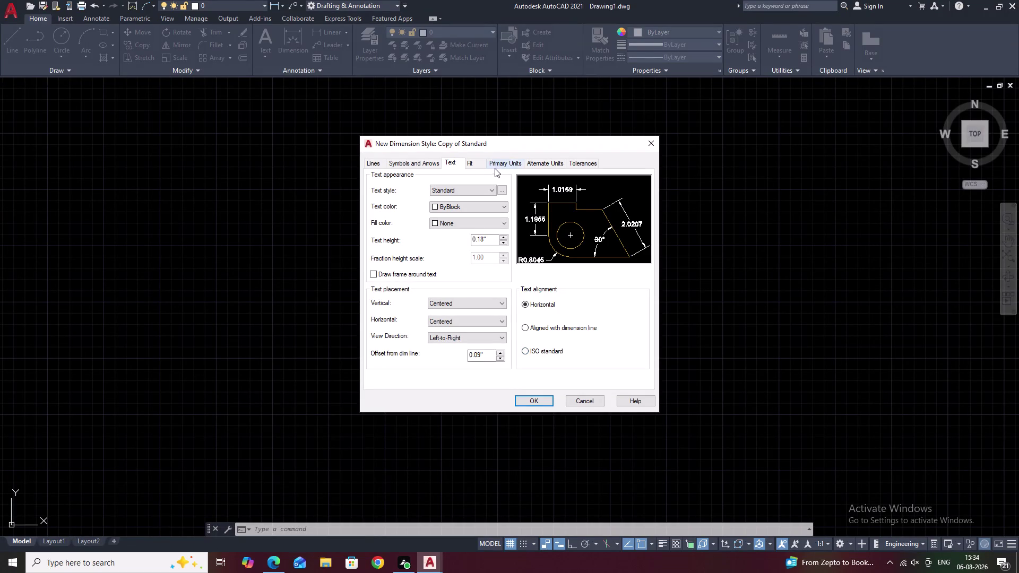
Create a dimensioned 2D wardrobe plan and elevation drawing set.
Review the Primary Units precision choices and leave the precision unchanged.
click(498, 164)
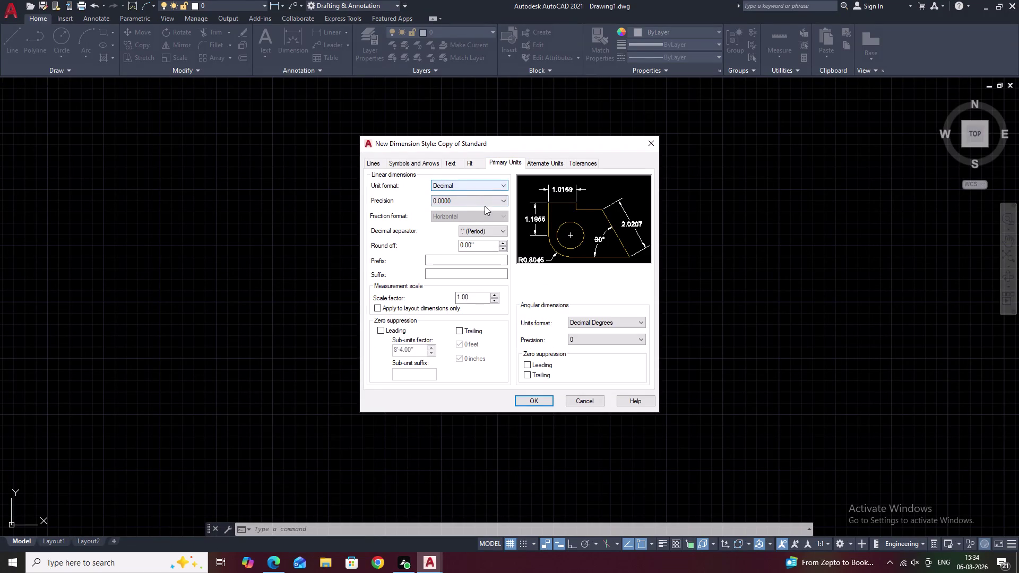
click(448, 200)
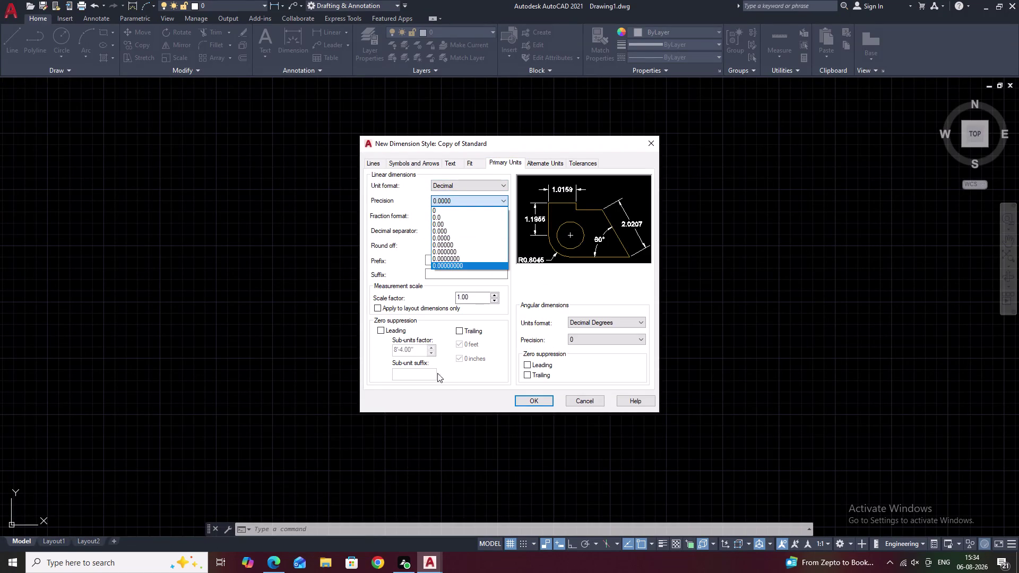
click(470, 370)
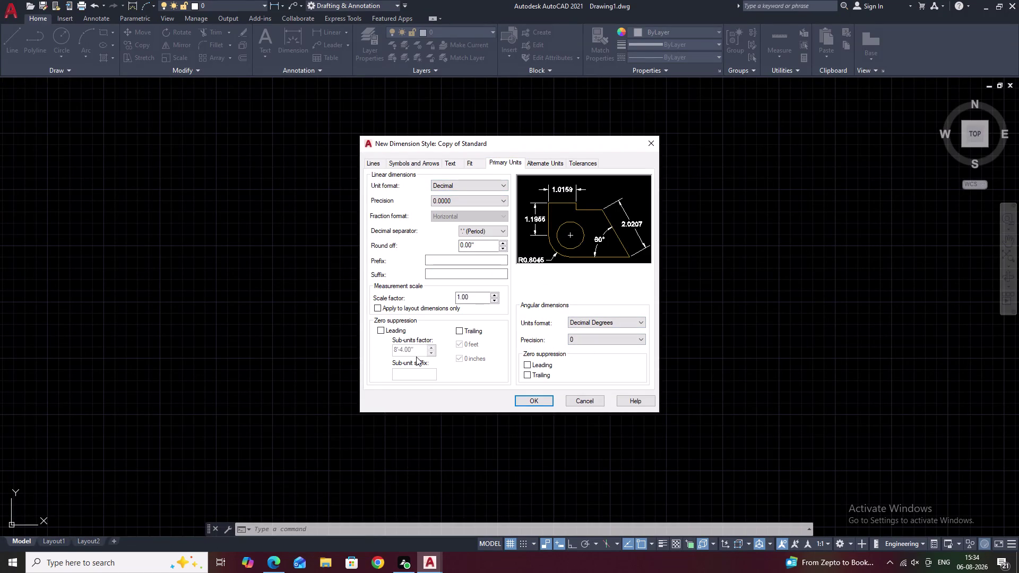
Set the dimension break size on Symbols and Arrows to 0.
click(408, 162)
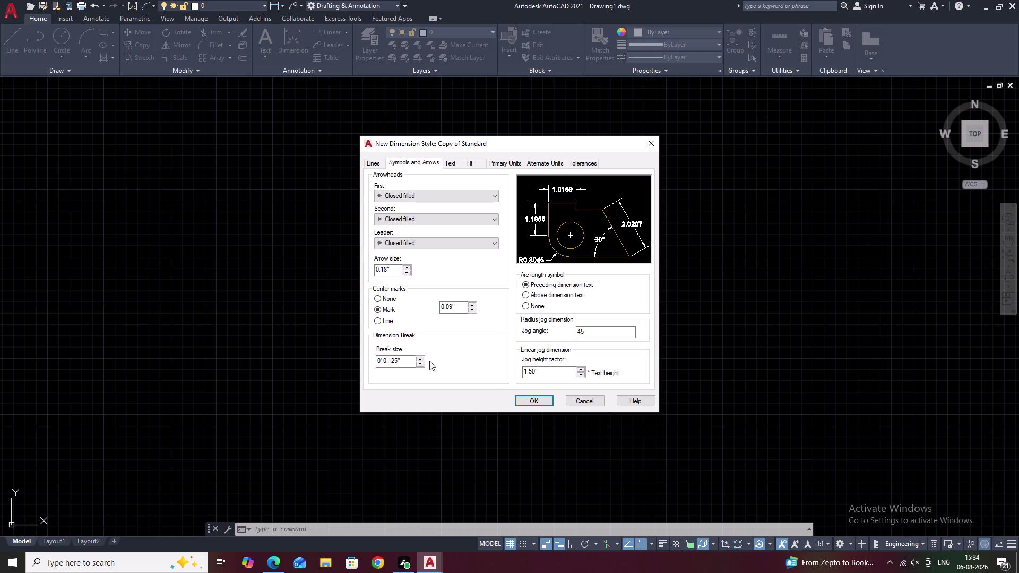
triple_click(422, 360)
click(422, 360)
right_click(422, 360)
double_click(422, 360)
right_click(421, 360)
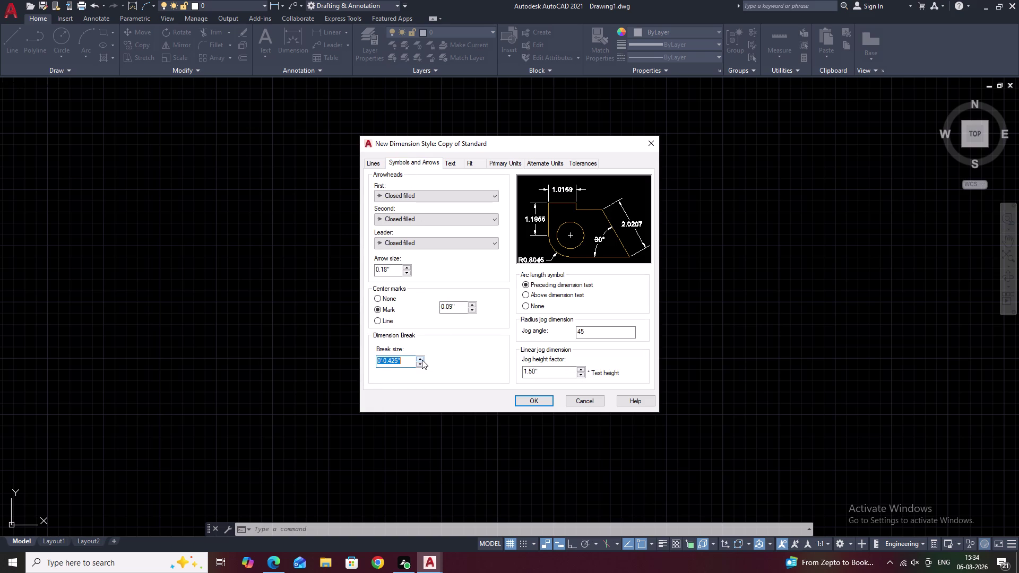
click(422, 360)
right_click(422, 359)
triple_click(422, 359)
right_click(422, 360)
click(422, 360)
click(405, 363)
key(BackSpace)
key(BackSpace)
key(BackSpace)
key(0)
right_click(482, 379)
click(481, 379)
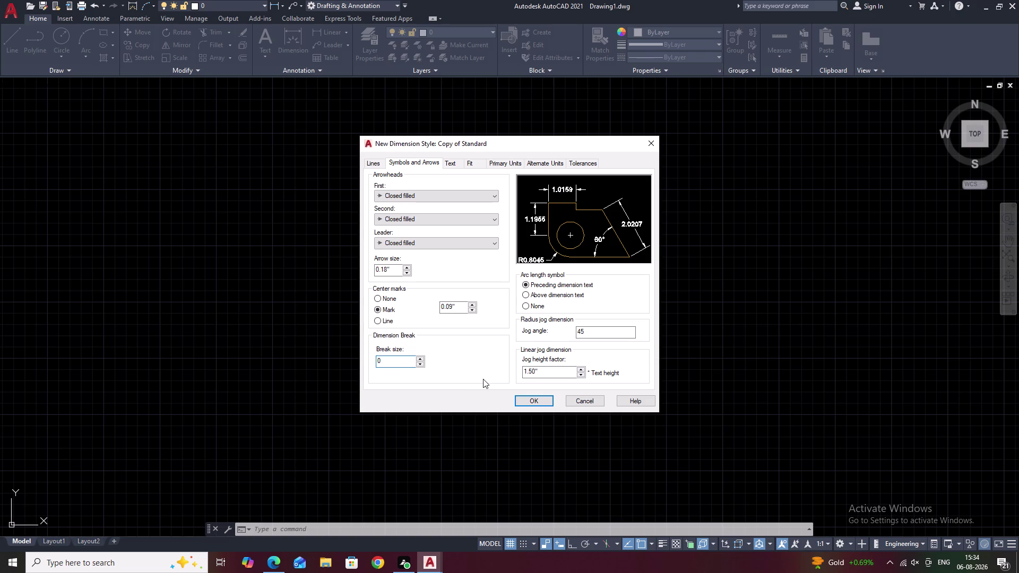
click(506, 166)
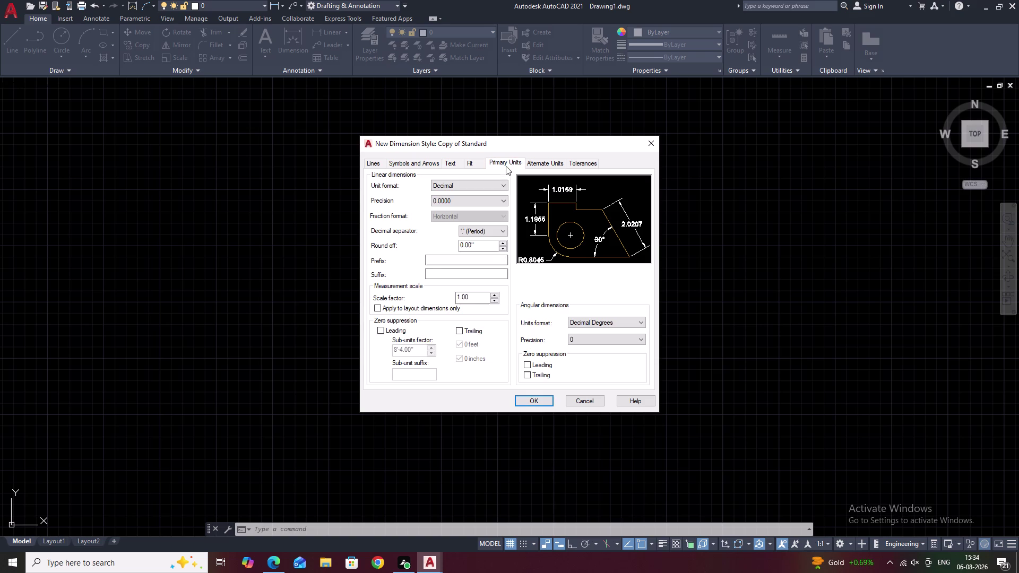
Set the primary unit format to Engineering with 0'-0.00" precision.
click(476, 203)
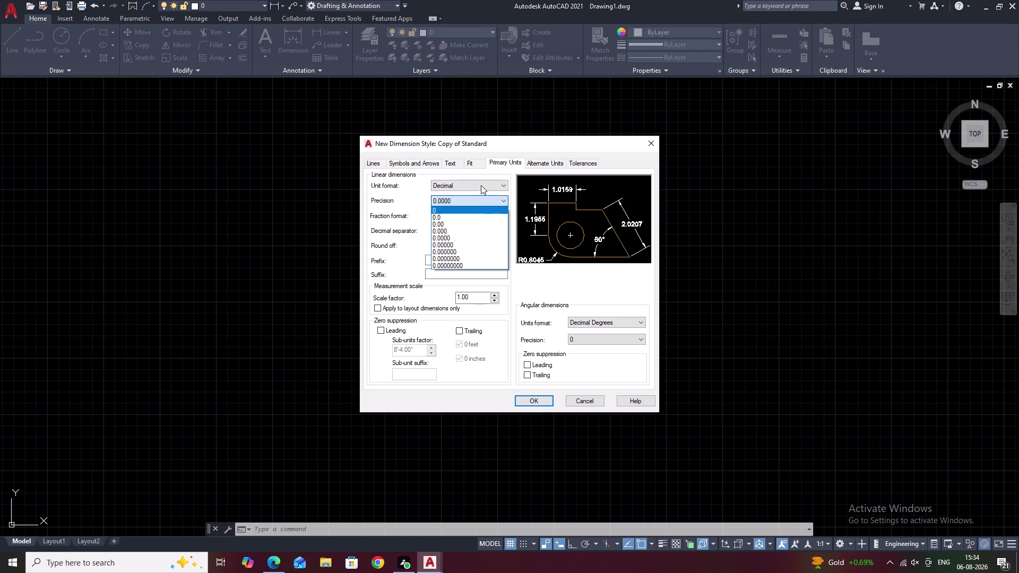
click(481, 186)
click(481, 185)
click(482, 208)
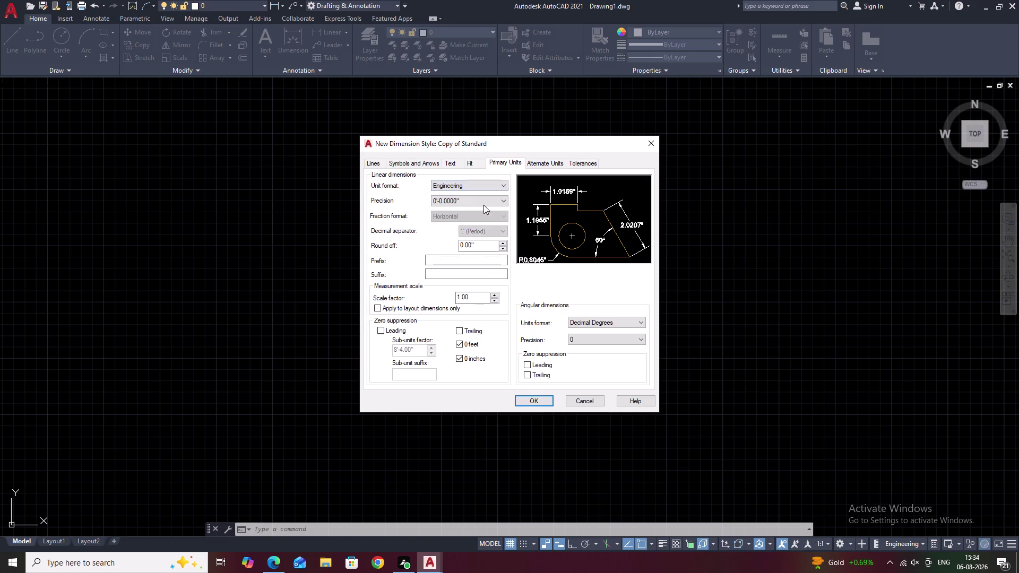
click(486, 199)
click(473, 223)
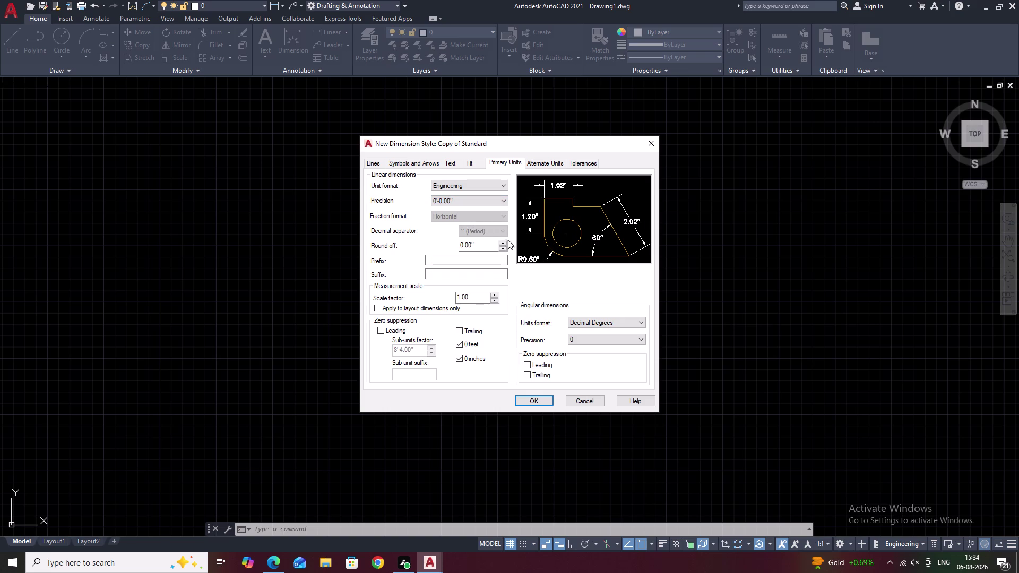
click(547, 164)
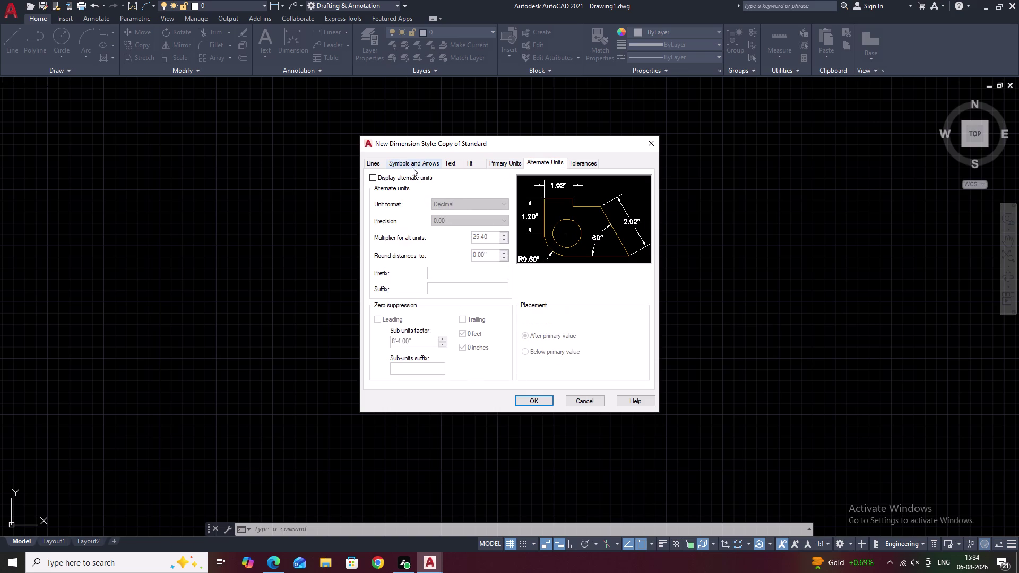
Change the arrow size on Symbols and Arrows to 2.
click(413, 162)
drag(396, 269, 317, 268)
click(318, 268)
right_click(318, 268)
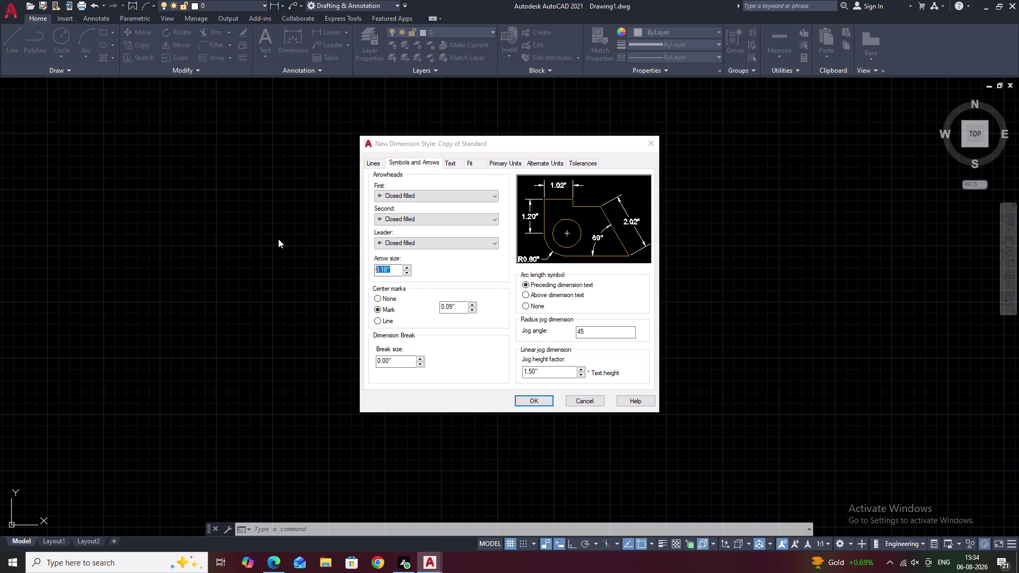
key(BackSpace)
key(2)
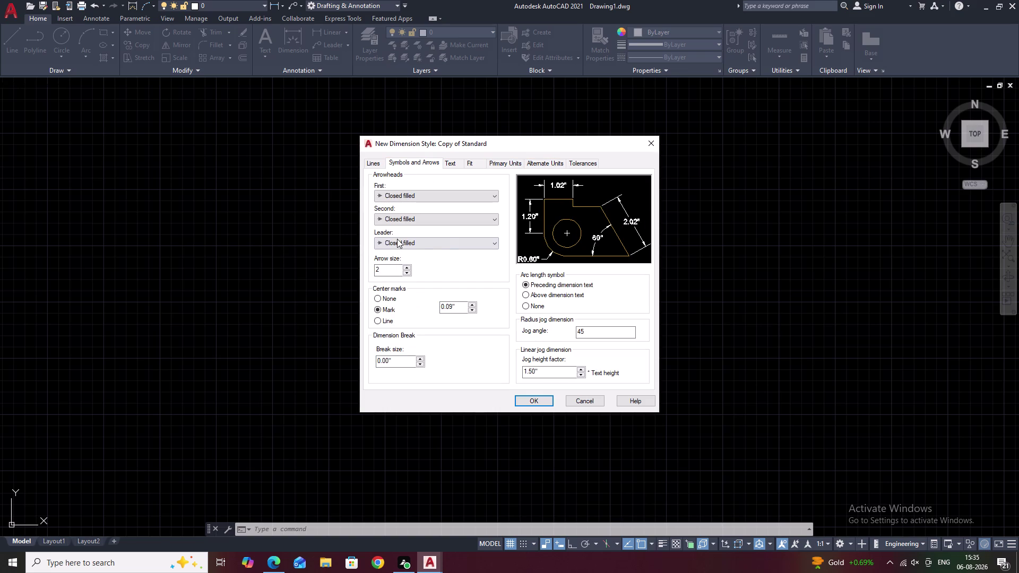
click(455, 261)
right_click(455, 261)
click(508, 161)
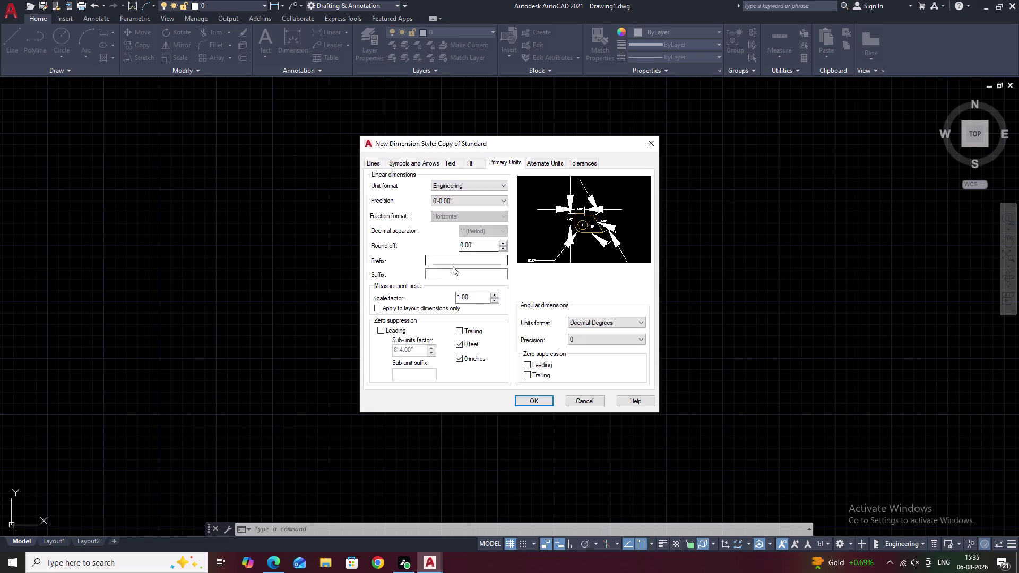
Enter 2 as the text height on the Text tab.
click(456, 167)
drag(487, 237, 428, 237)
key(BackSpace)
key(2)
click(469, 281)
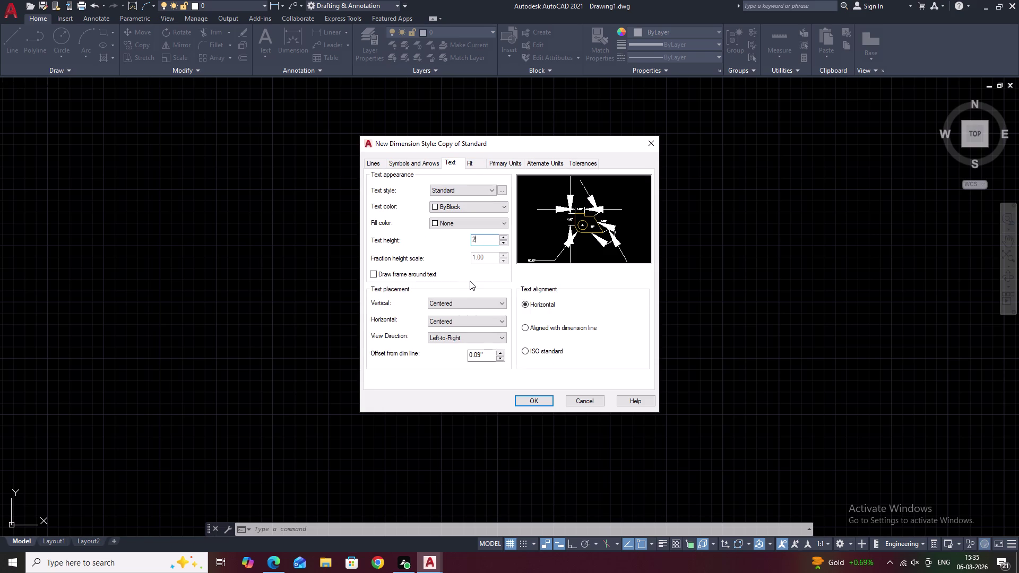
Turn on Draw frame around text for the 2.00 dimension text.
click(475, 269)
right_click(475, 268)
click(510, 269)
right_click(510, 268)
click(503, 255)
click(483, 272)
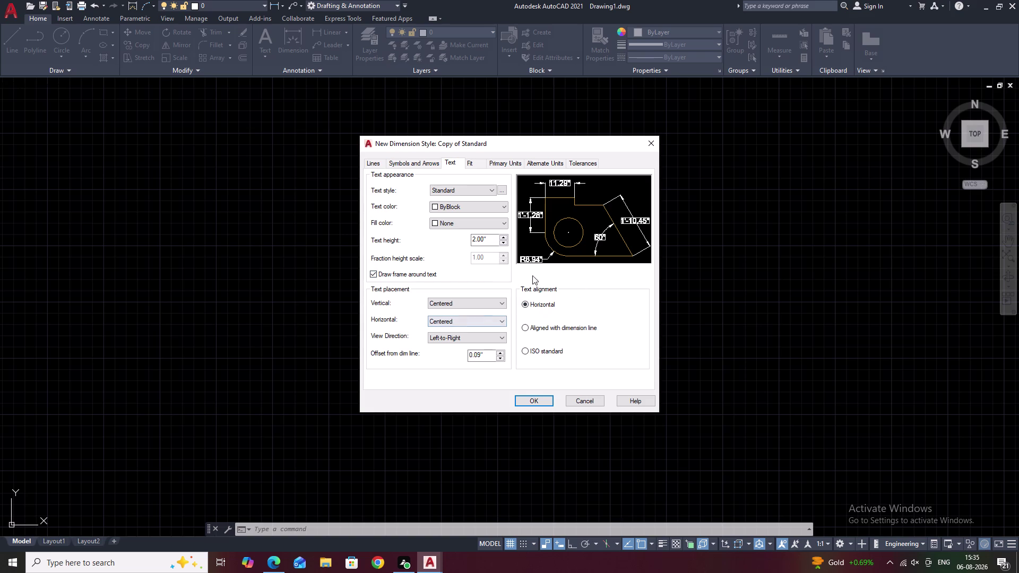
Adjust the text offset from the dimension line with the spinner.
double_click(500, 353)
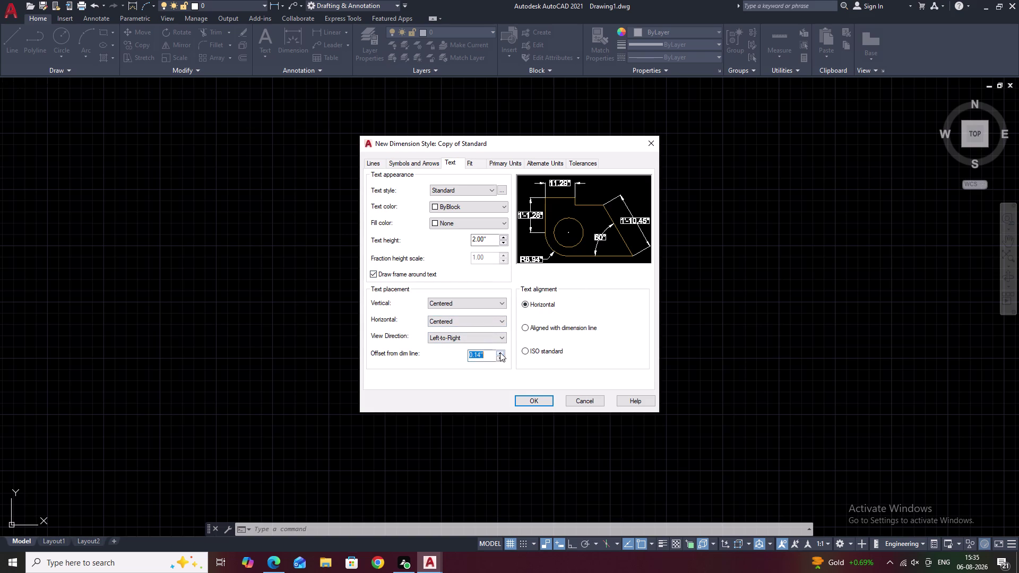
click(500, 358)
right_click(500, 358)
double_click(500, 358)
right_click(500, 358)
click(500, 359)
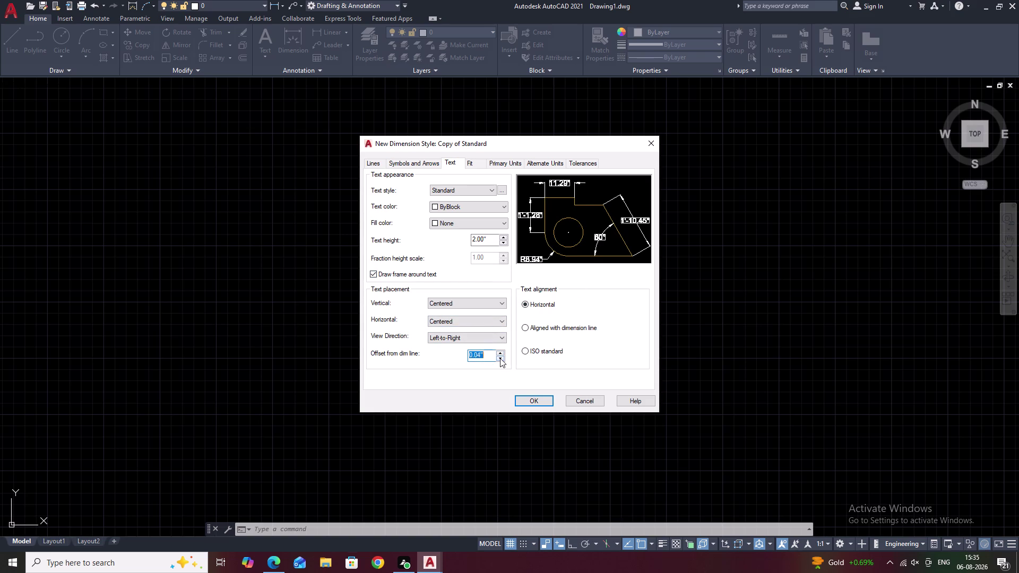
right_click(500, 358)
click(500, 358)
right_click(500, 358)
click(500, 358)
right_click(500, 358)
click(534, 401)
click(582, 359)
right_click(582, 360)
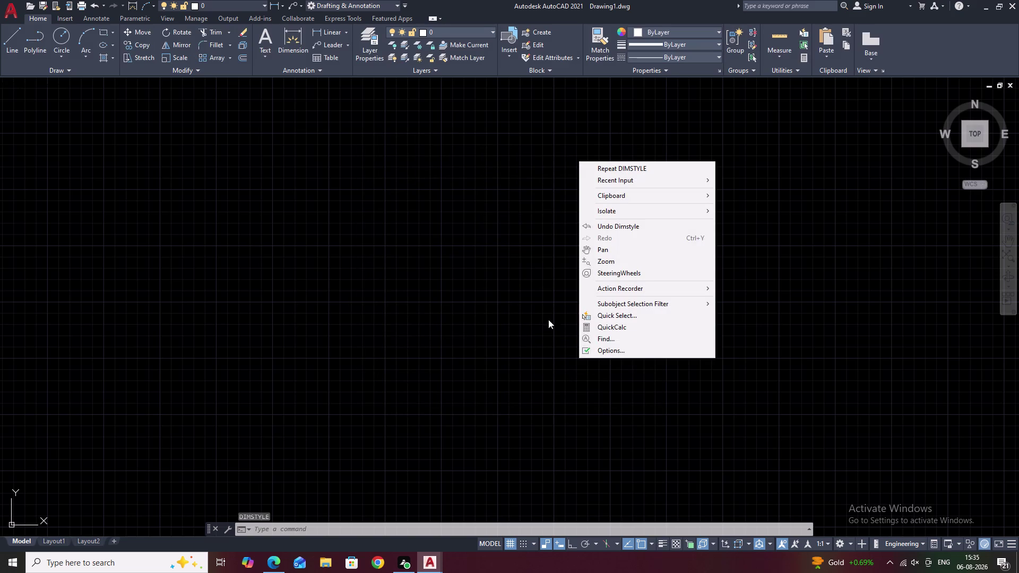
Dismiss the shortcut menu and cancel the selection window with Esc.
click(784, 322)
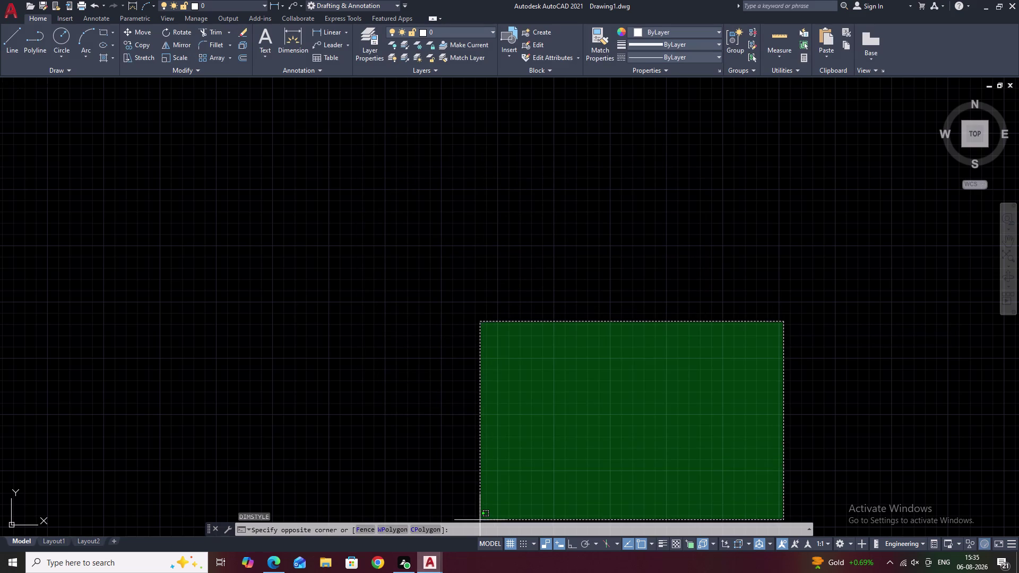
key(Escape)
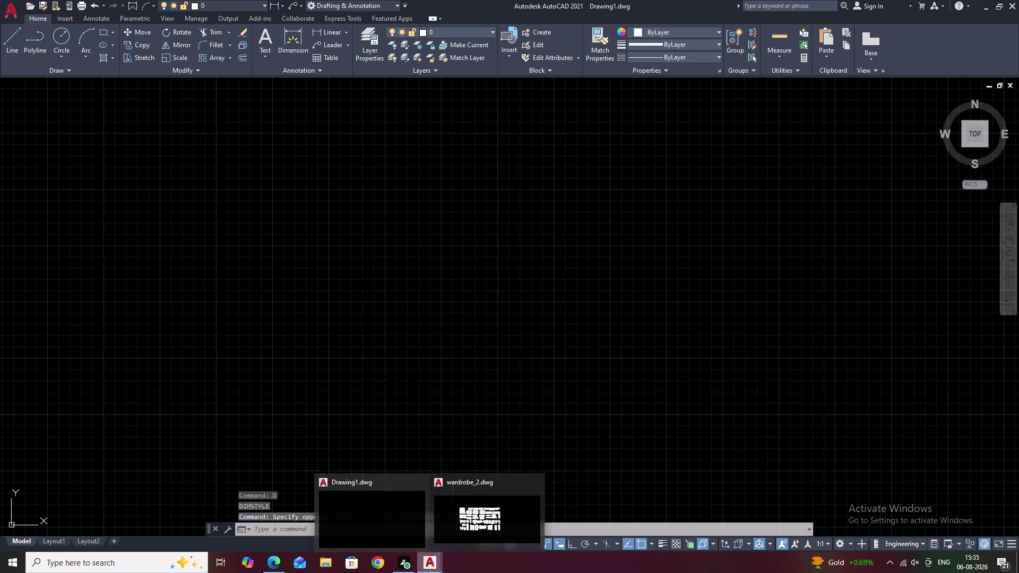